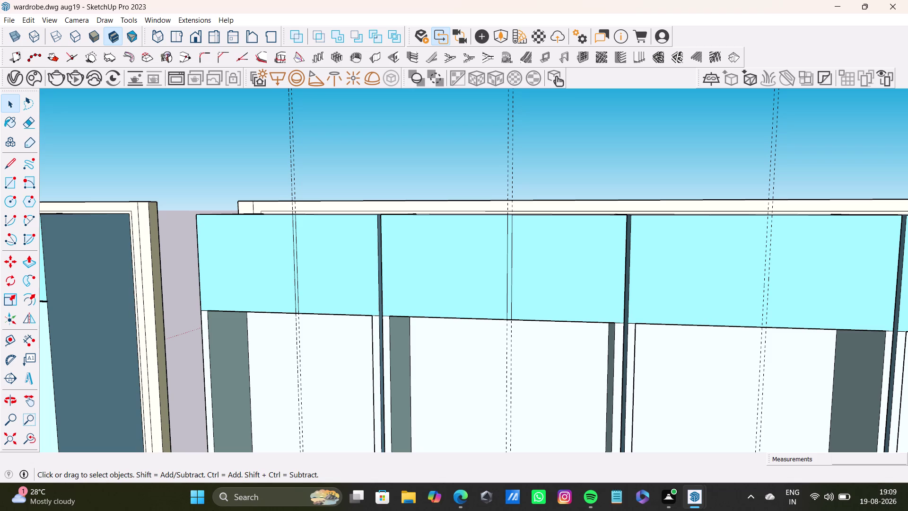
scroll(down, 3)
right_click(704, 3)
right_click(704, 2)
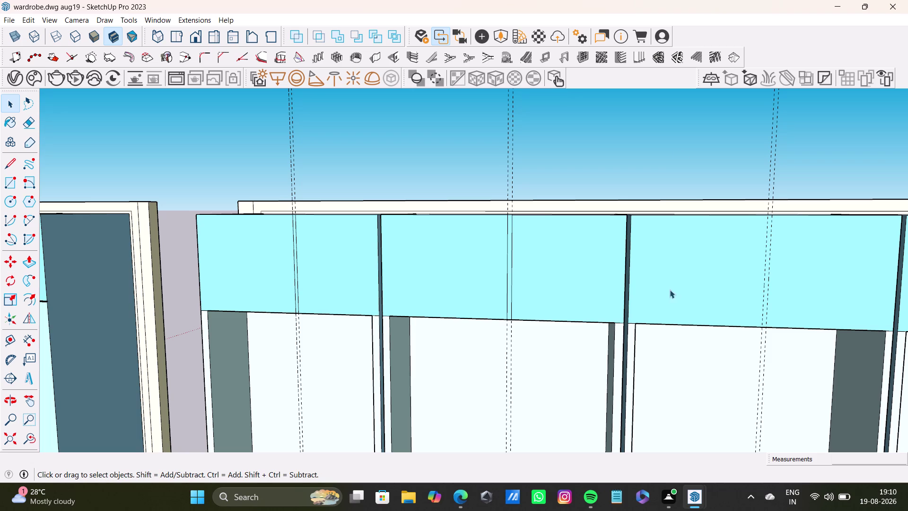